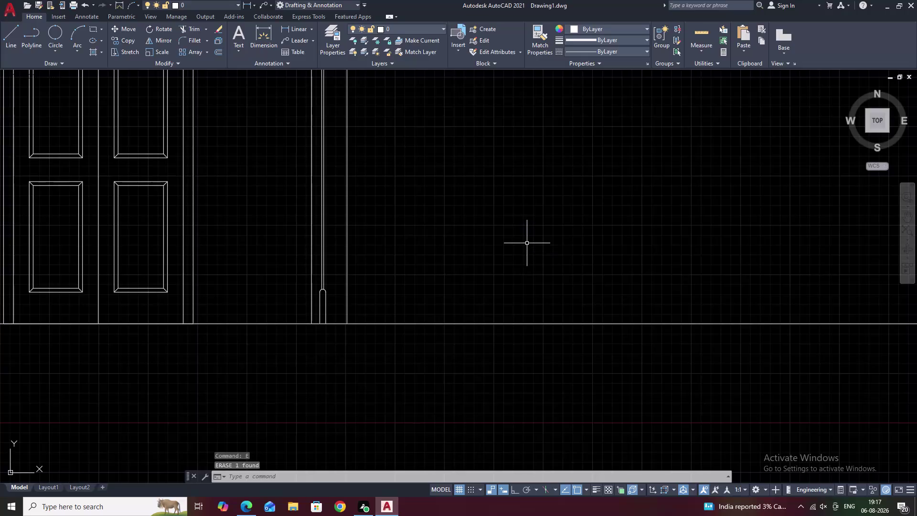
Pan and zoom around the door frame, panels and slot to inspect the area beside the door.
scroll(down, 3)
middle_drag(515, 218, 525, 257)
scroll(up, 3)
middle_drag(478, 232, 505, 139)
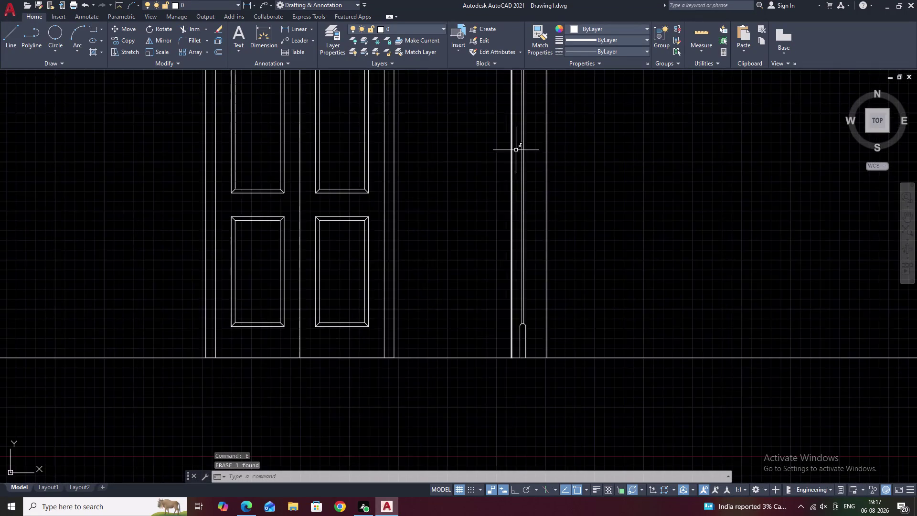
scroll(up, 3)
middle_drag(549, 160, 557, 124)
scroll(down, 3)
middle_drag(551, 170, 553, 153)
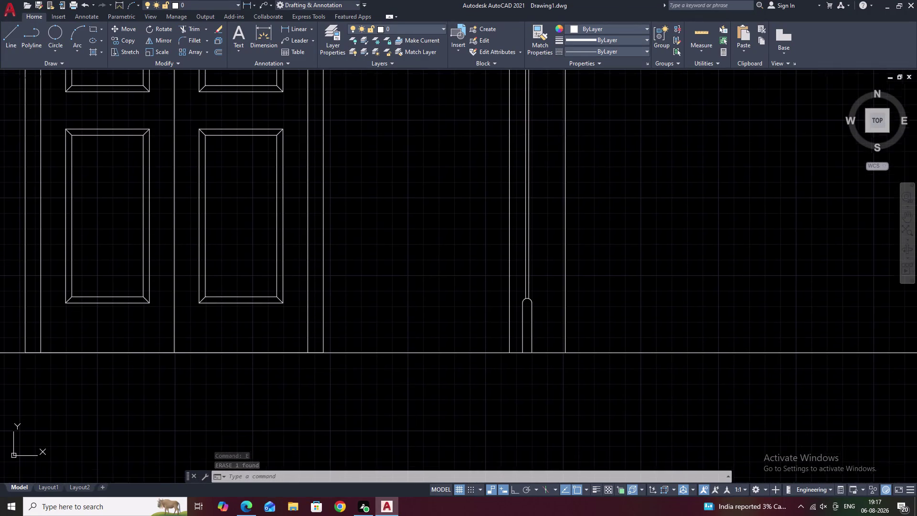
scroll(up, 3)
scroll(up, 3)
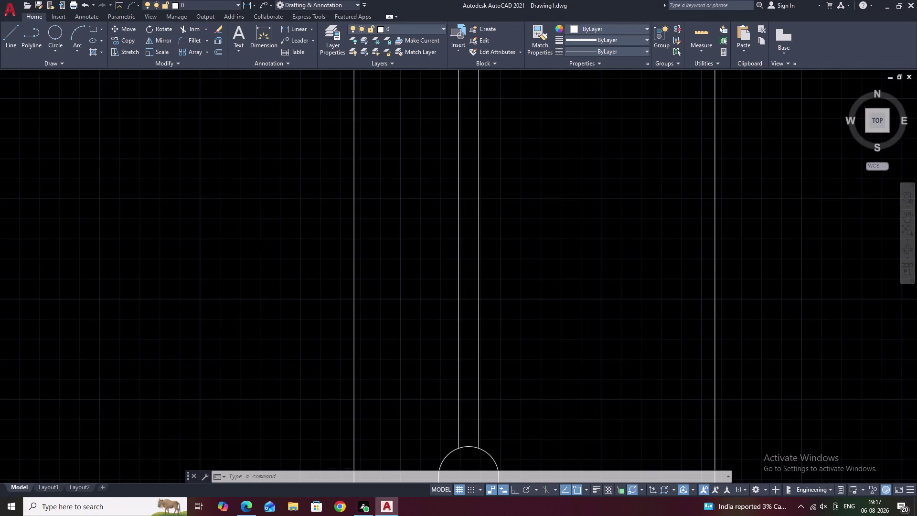
scroll(down, 3)
middle_drag(498, 295, 502, 232)
scroll(up, 3)
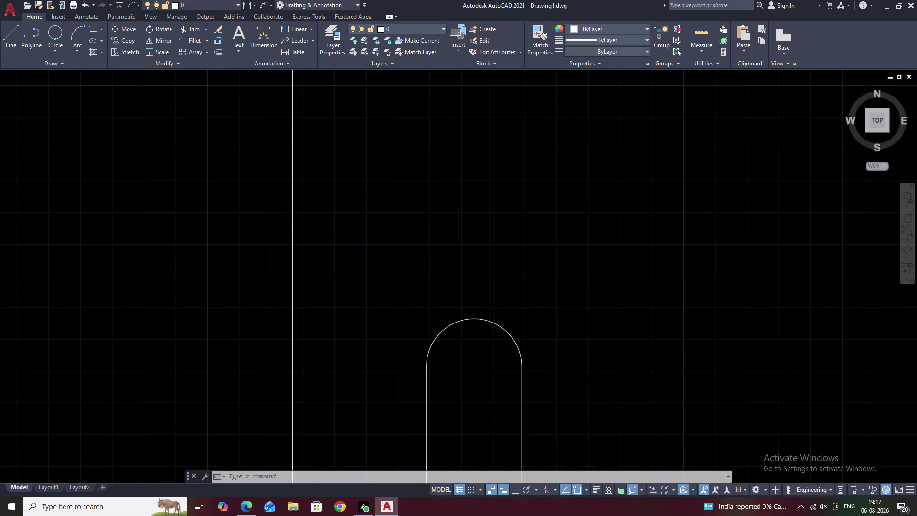
scroll(down, 3)
middle_drag(501, 268, 501, 334)
middle_drag(484, 188, 481, 275)
scroll(up, 3)
middle_drag(514, 305, 519, 255)
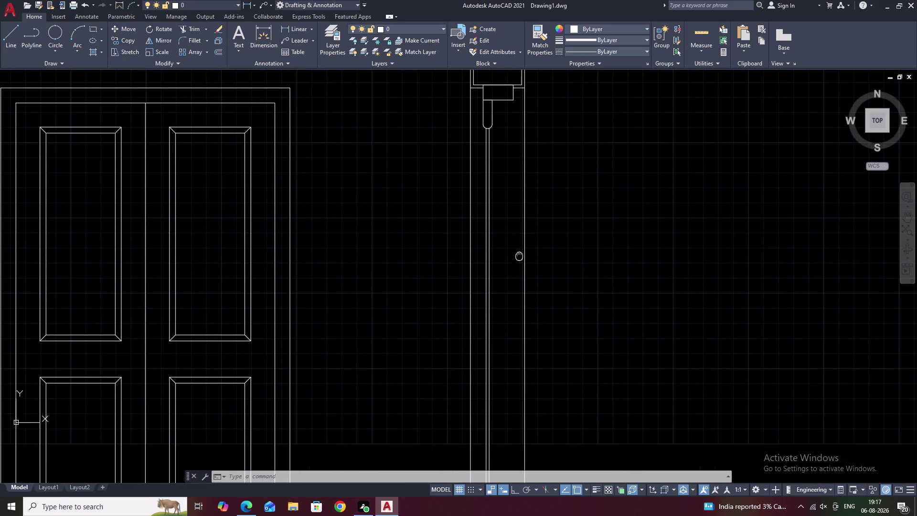
middle_drag(478, 308, 509, 233)
middle_drag(547, 309, 547, 243)
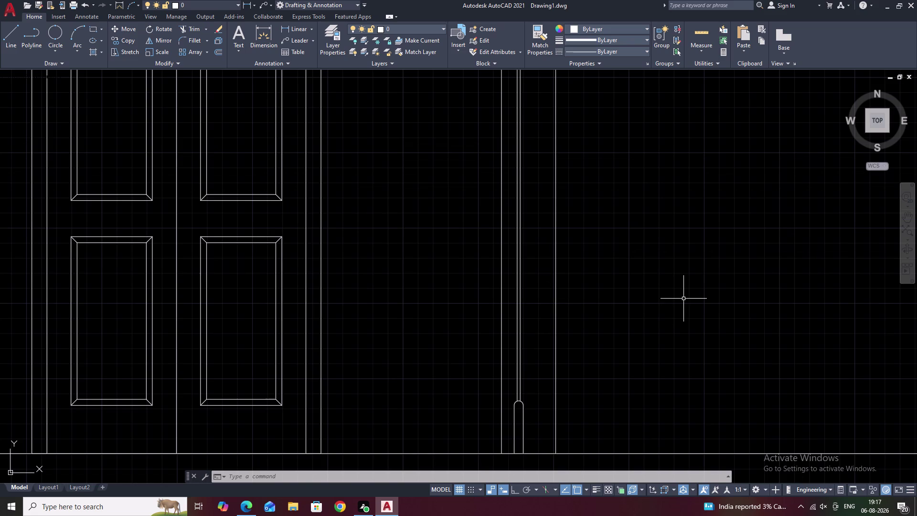
Draw a small, narrow upright rectangle right of the door frame using exact dimensions.
text(REC)
key(space)
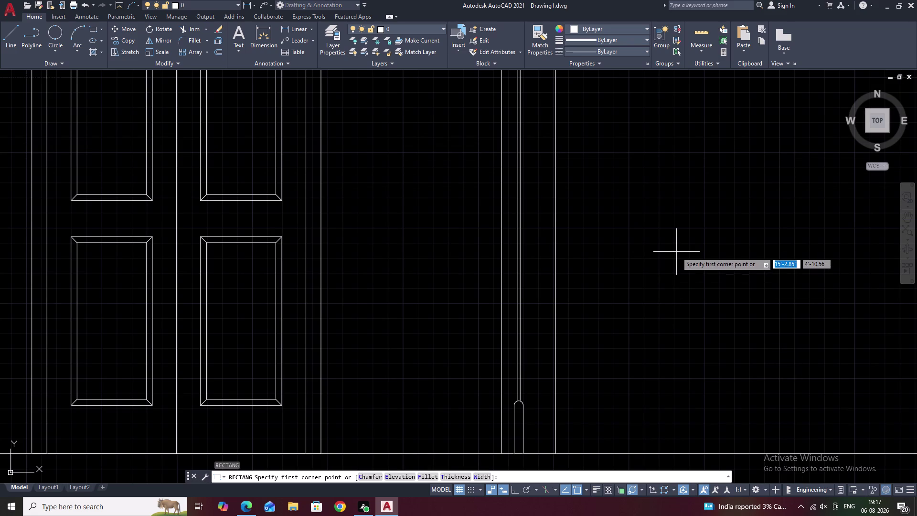
key(d)
key(BackSpace)
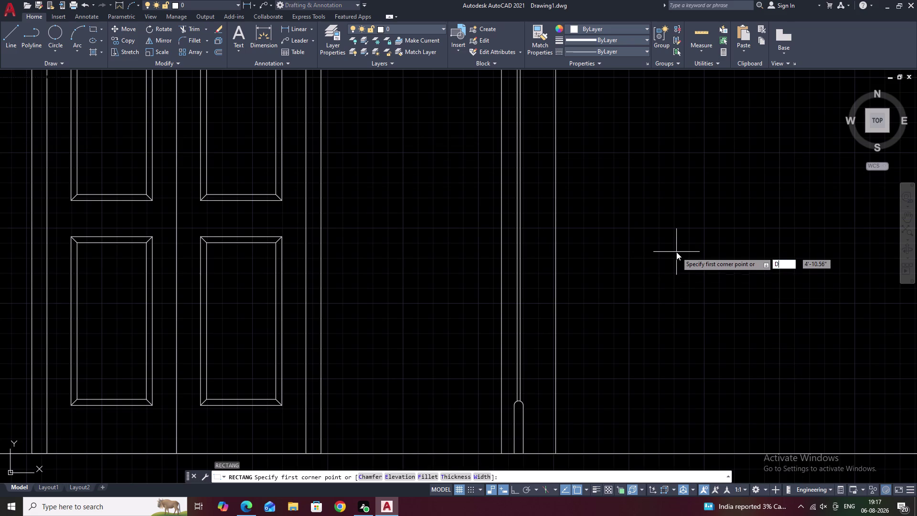
click(676, 251)
text(D)
key(space)
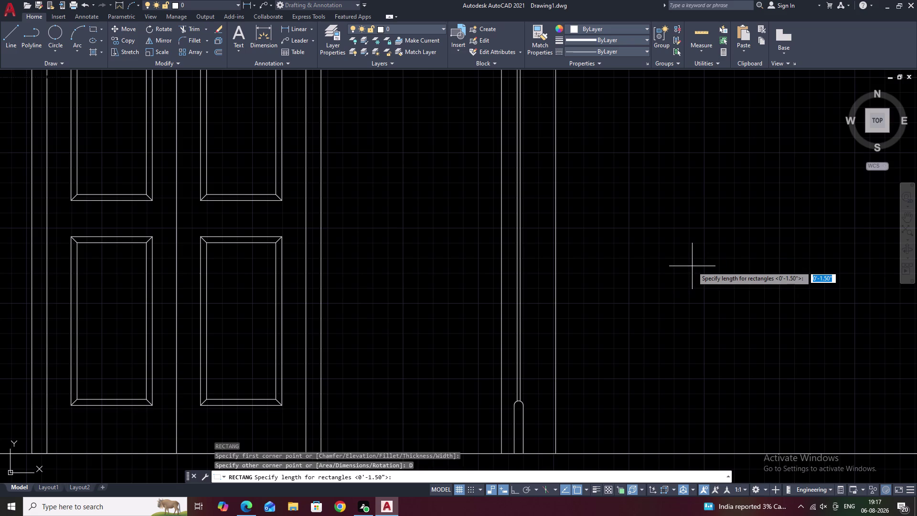
key(space)
key(space)
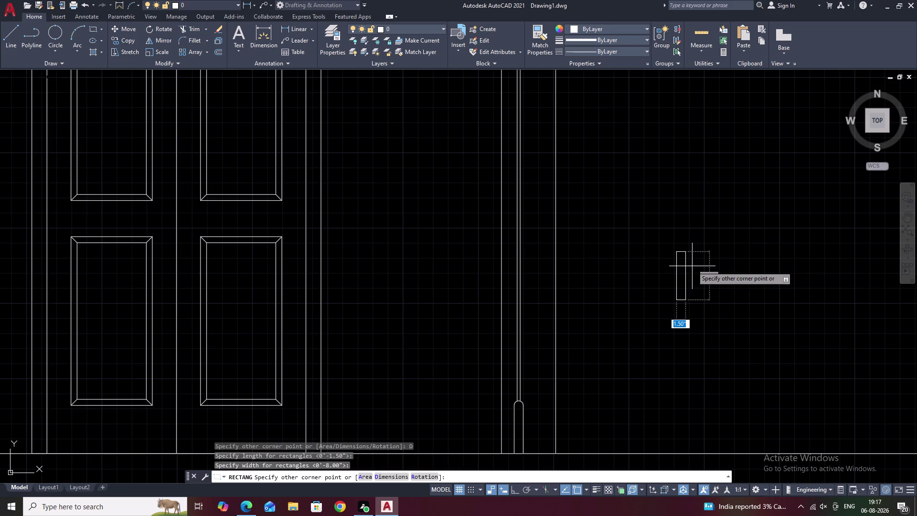
click(692, 266)
key(Escape)
key(Escape)
key(Escape)
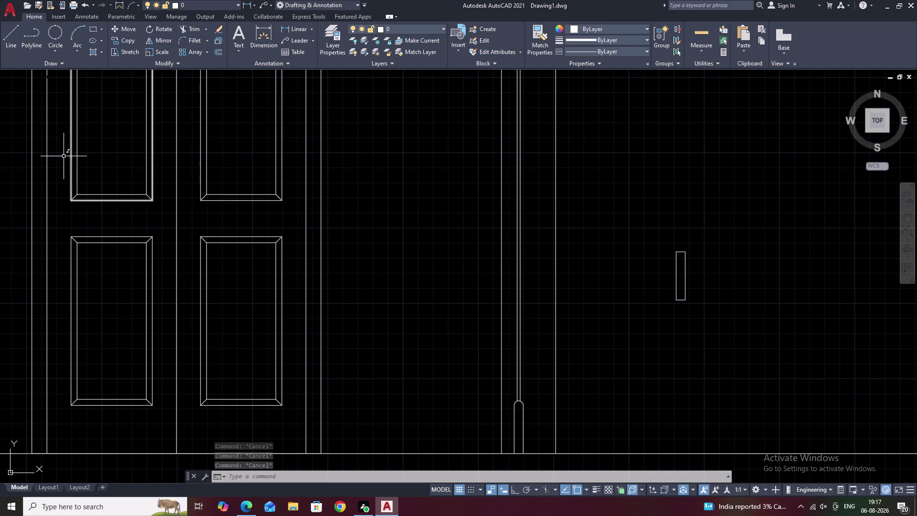
click(54, 28)
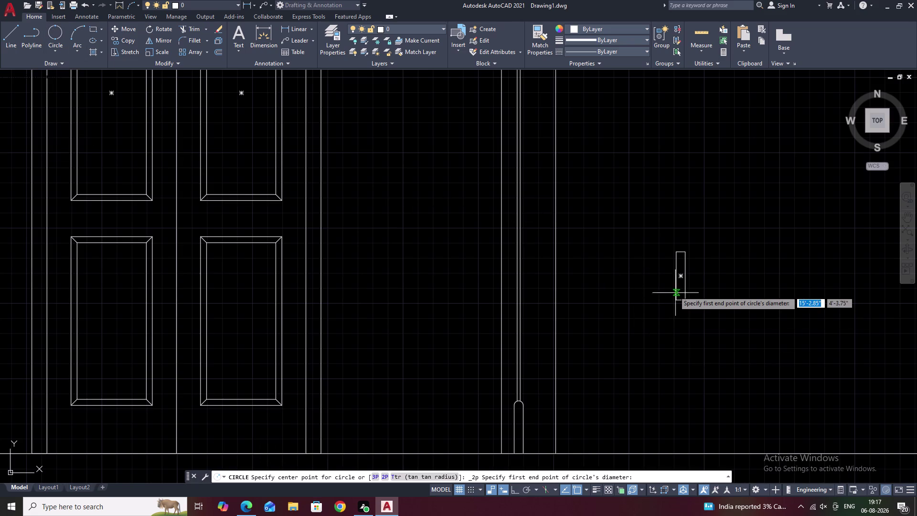
Draw a two-point circle across the rectangle's bottom end, discarding two misplaced top circles.
scroll(up, 3)
click(678, 333)
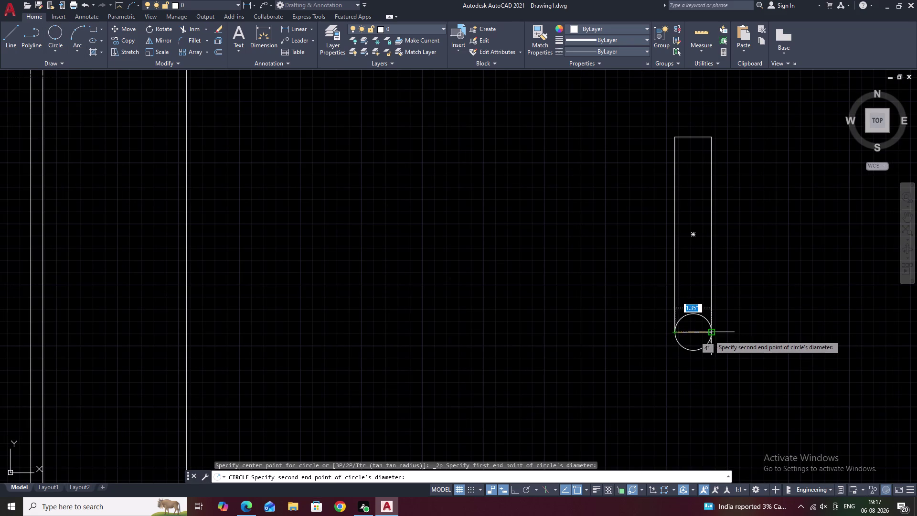
click(710, 335)
key(space)
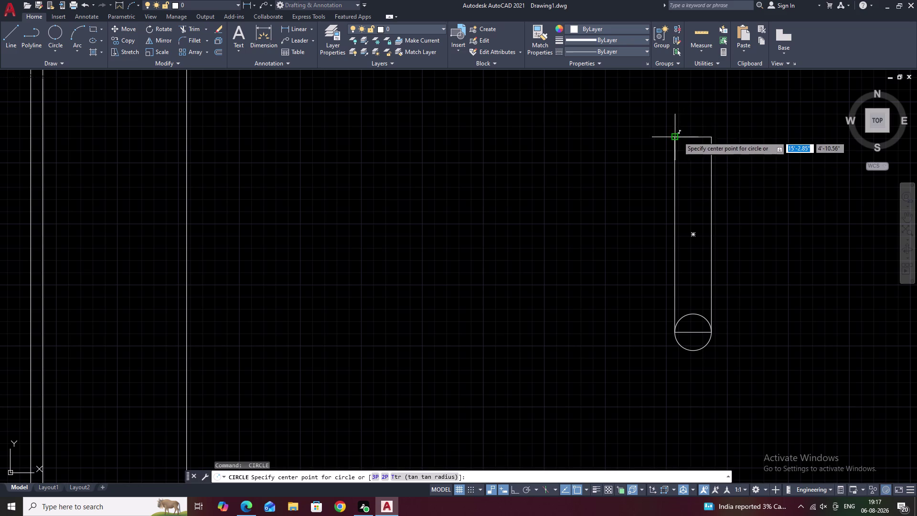
click(677, 137)
key(Escape)
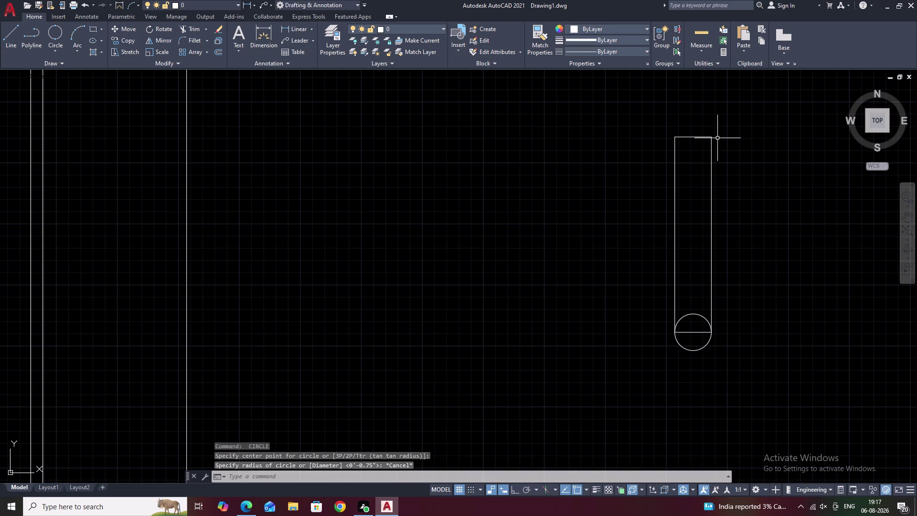
key(space)
click(712, 138)
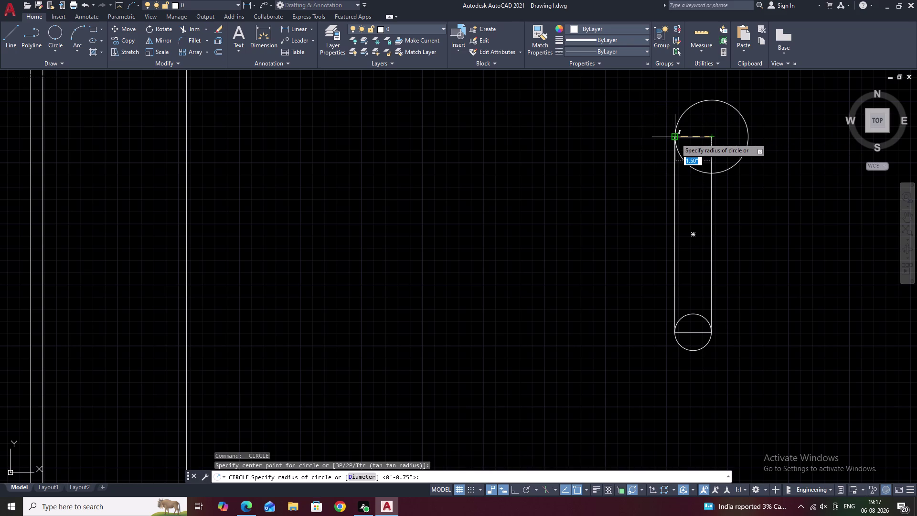
key(Escape)
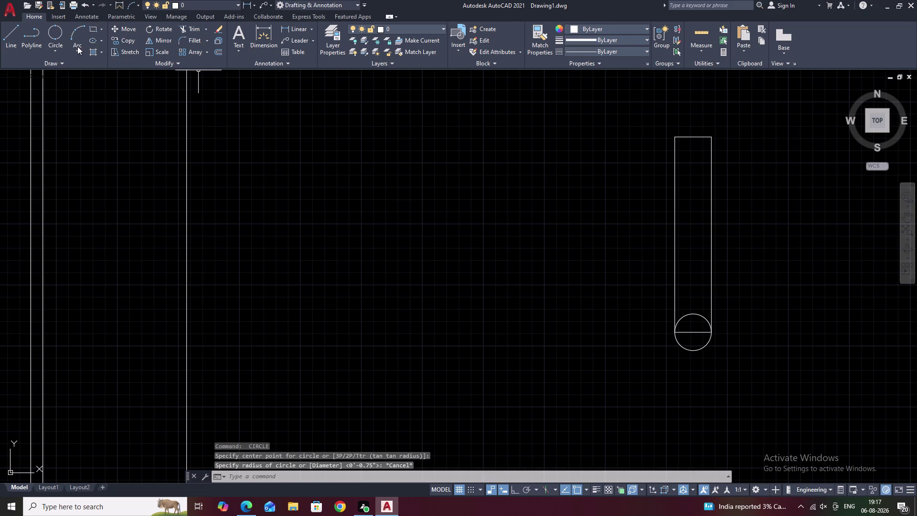
Draw a two-point circle across the rectangle's top end, between its top corners.
click(54, 38)
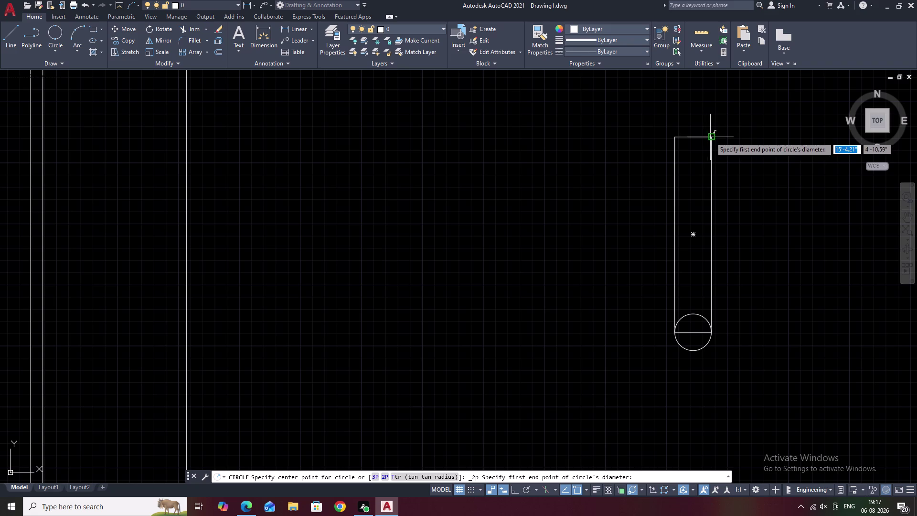
click(710, 138)
click(677, 137)
key(Escape)
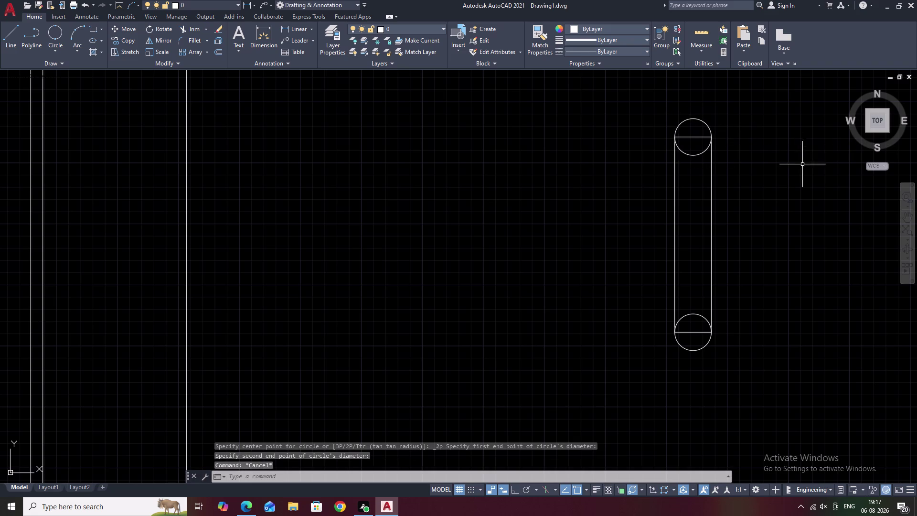
text(TR)
key(space)
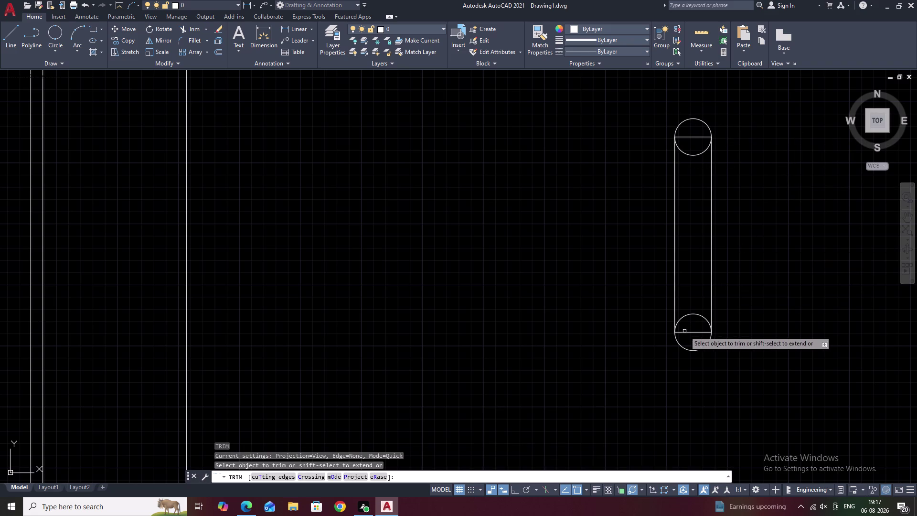
Fence-trim the inner circle halves and rectangle end lines, then select the finished slot.
drag(691, 339, 698, 289)
scroll(down, 3)
middle_drag(694, 257, 695, 322)
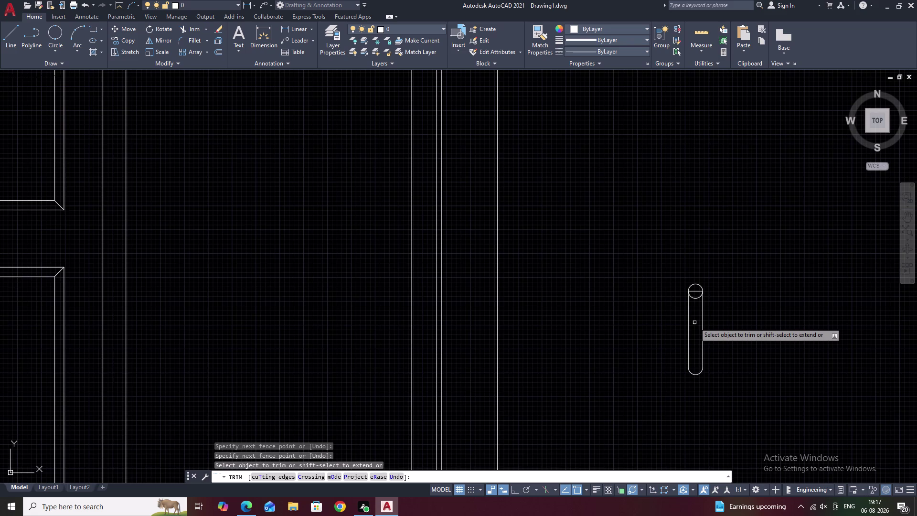
scroll(up, 3)
drag(697, 242, 693, 270)
scroll(down, 3)
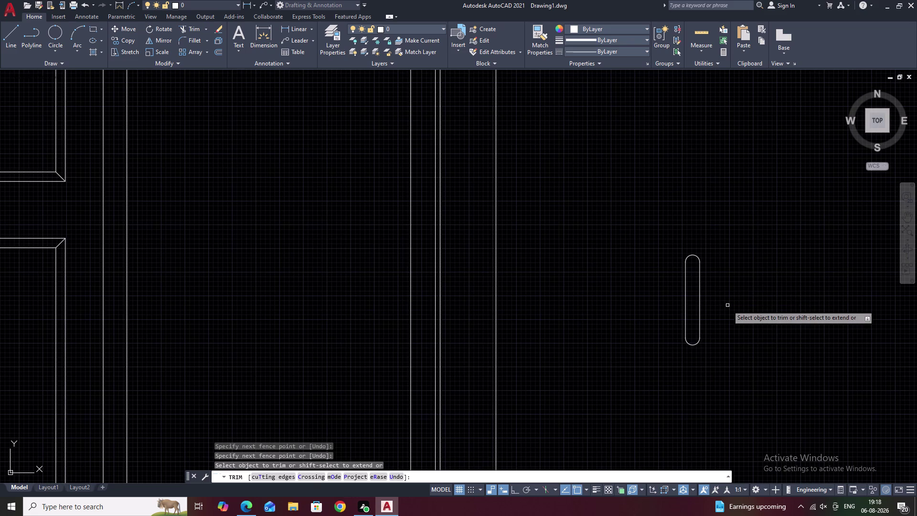
middle_click(727, 305)
key(Escape)
drag(745, 252, 712, 366)
key(Escape)
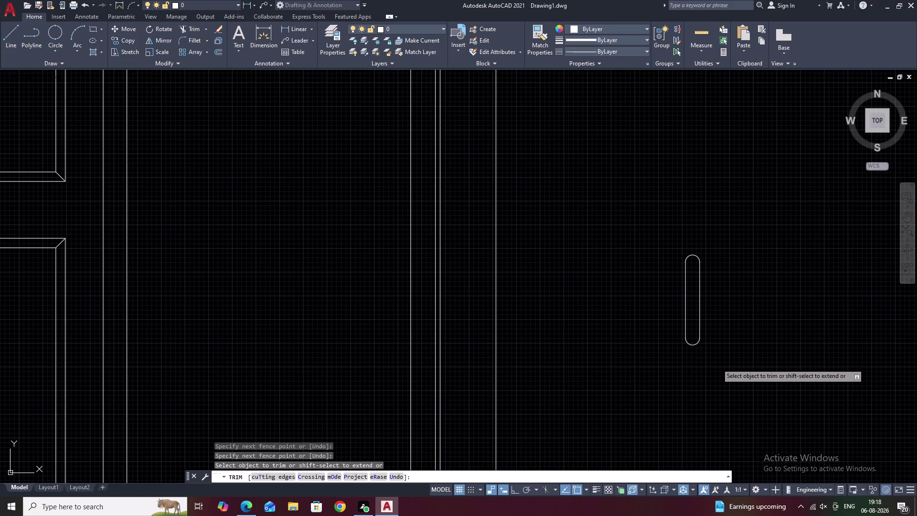
drag(739, 248, 711, 364)
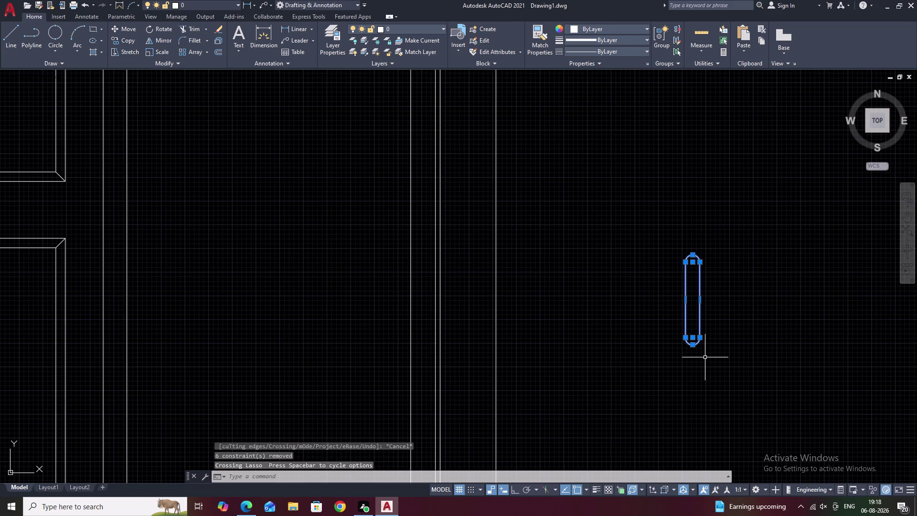
key(m)
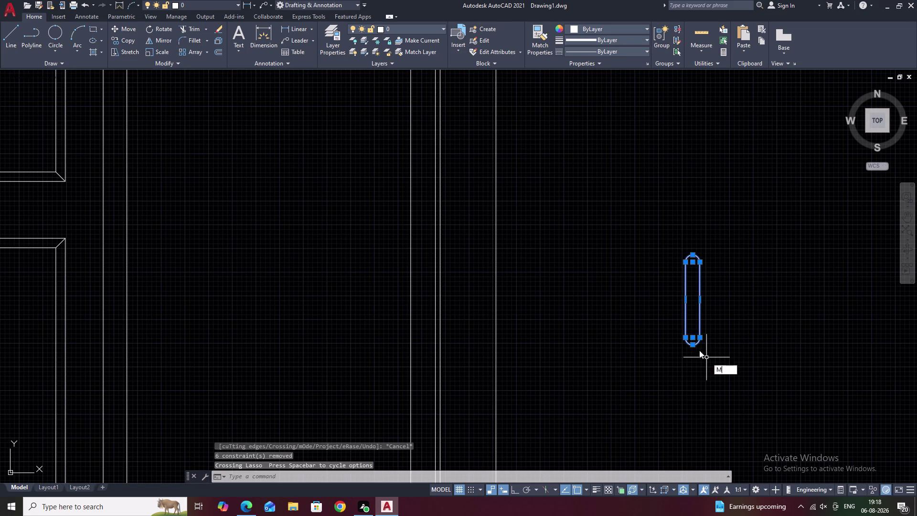
key(space)
click(691, 346)
scroll(down, 3)
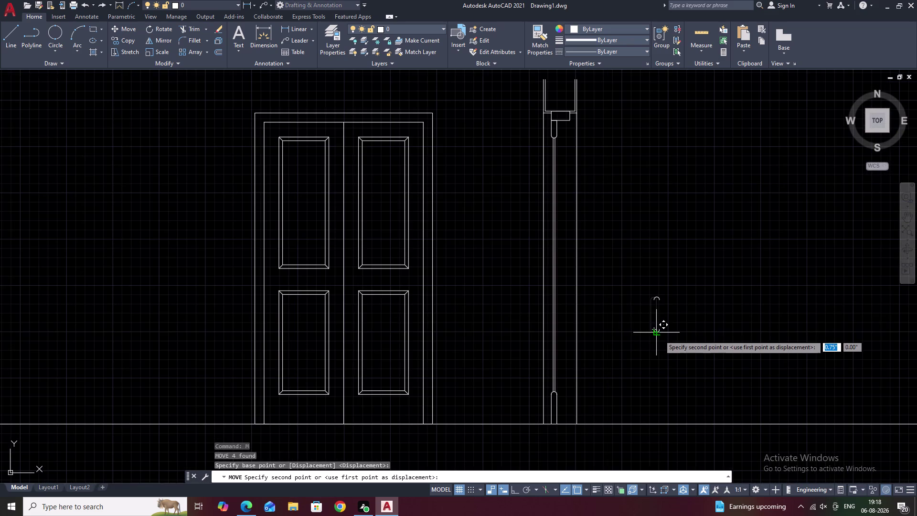
scroll(up, 3)
key(Escape)
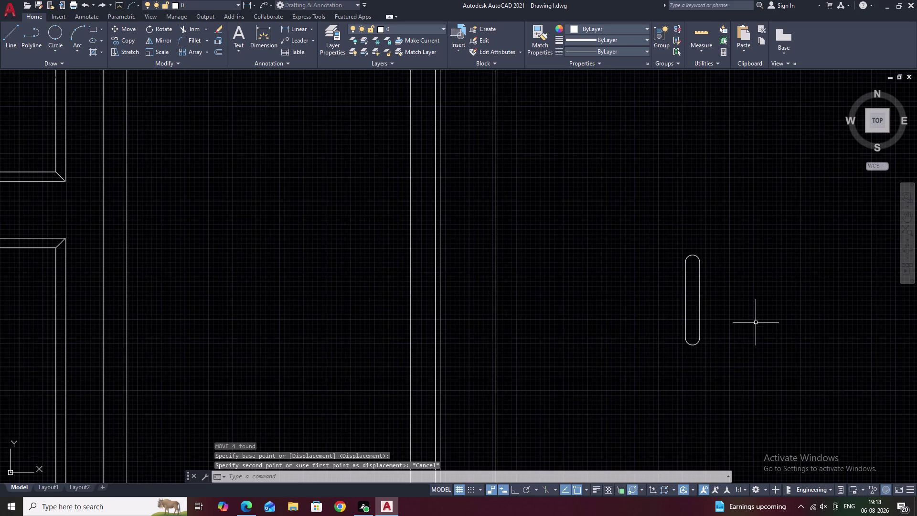
drag(720, 252, 681, 257)
key(Escape)
middle_drag(628, 291, 665, 213)
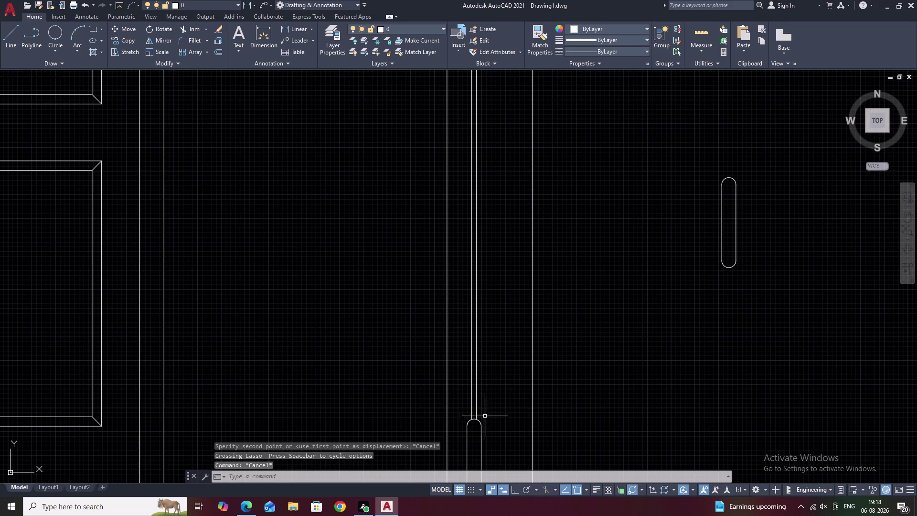
Zoom out to show the full double door with the slot handle at its right.
scroll(up, 3)
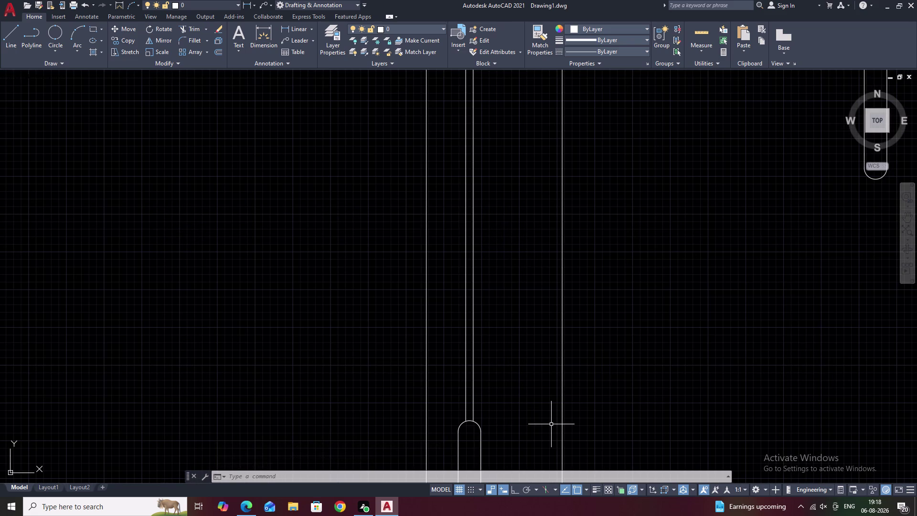
scroll(down, 3)
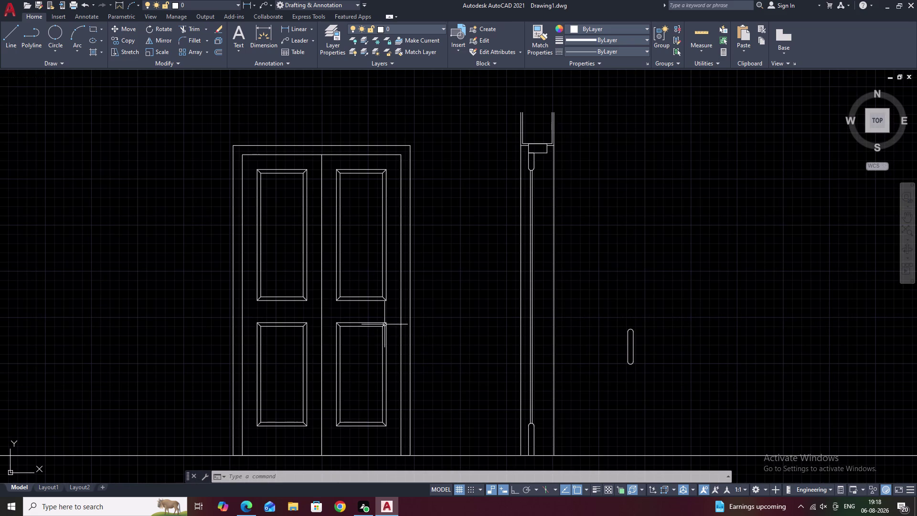
click(666, 328)
drag(666, 327, 635, 379)
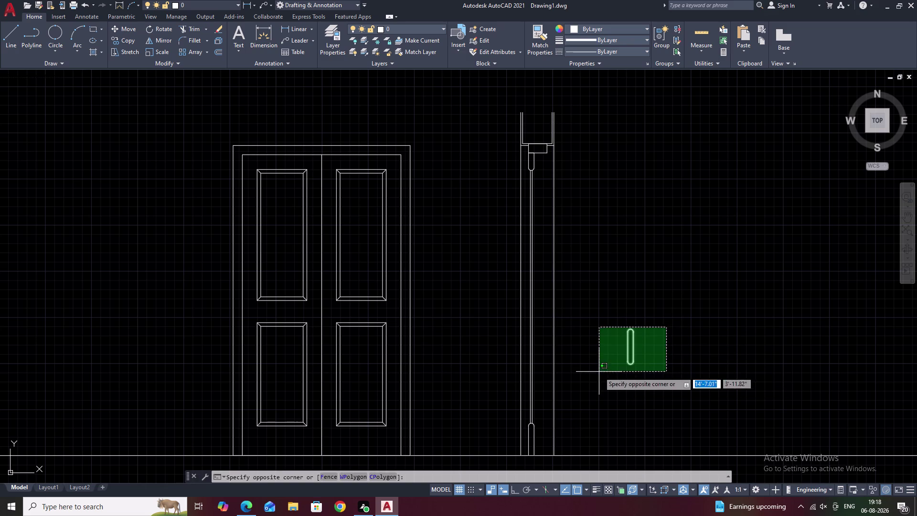
click(599, 372)
text(M)
key(space)
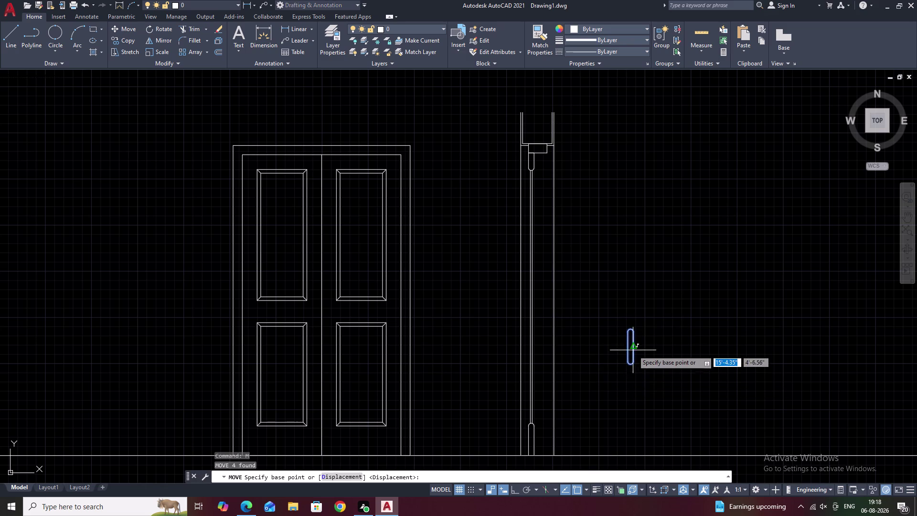
click(632, 367)
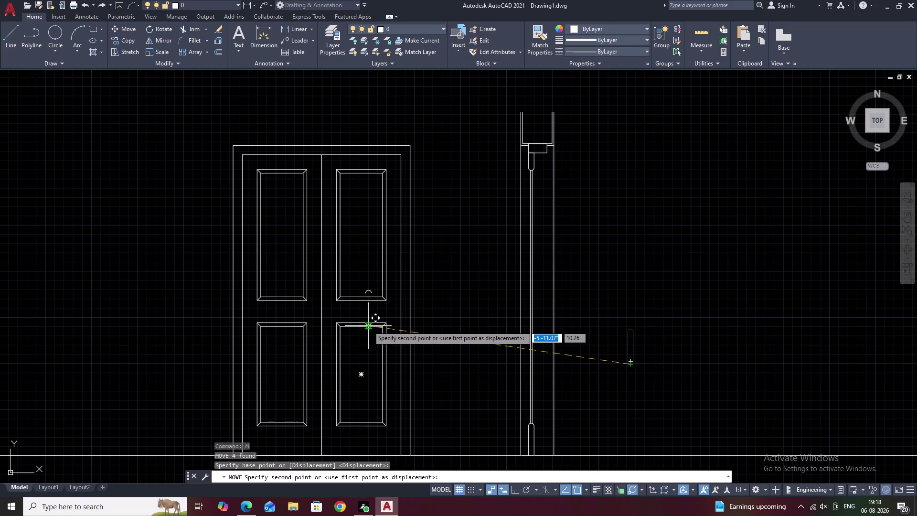
scroll(up, 3)
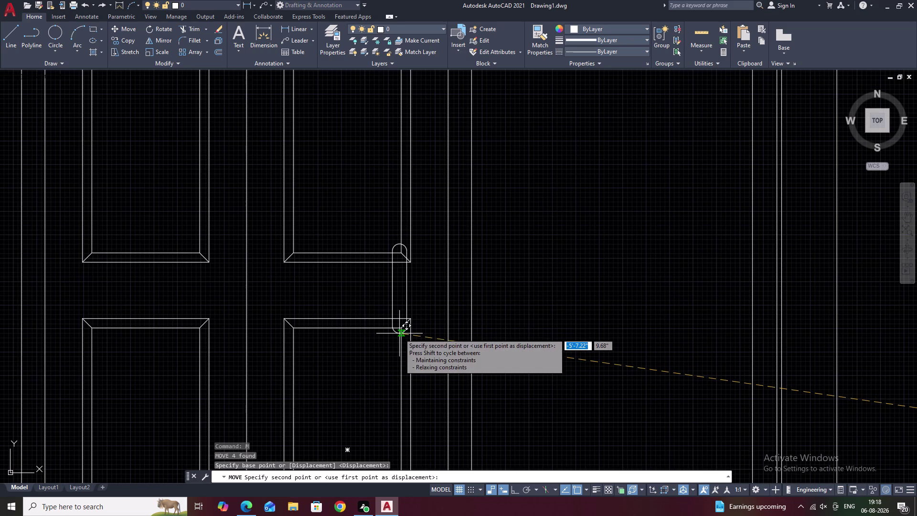
key(Escape)
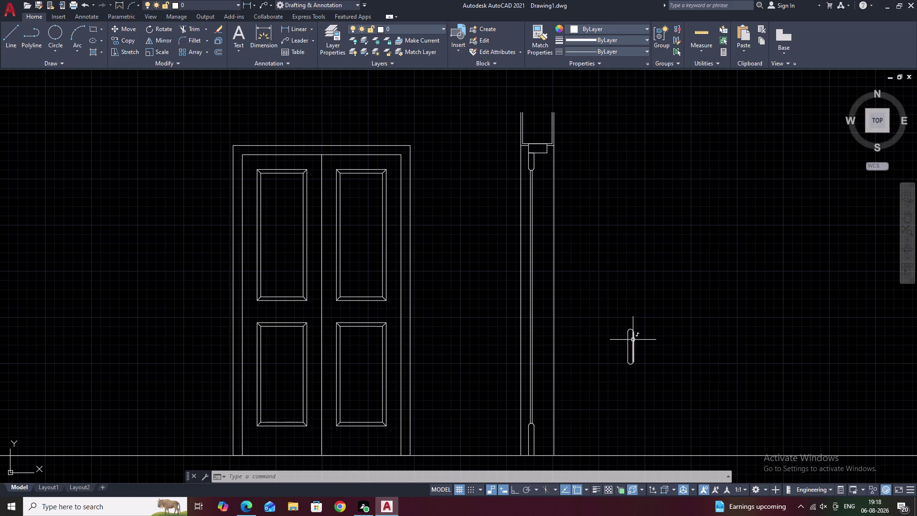
key(Escape)
drag(659, 333, 603, 393)
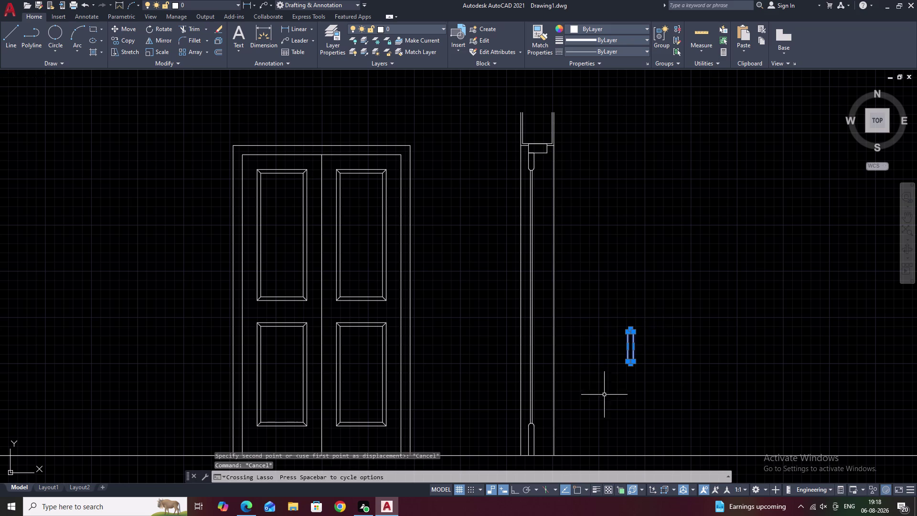
scroll(up, 3)
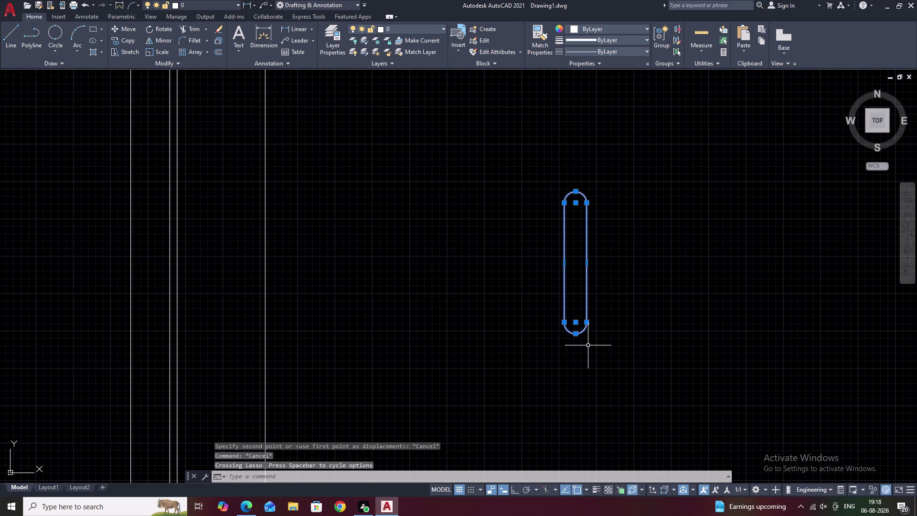
key(Escape)
scroll(up, 3)
click(574, 325)
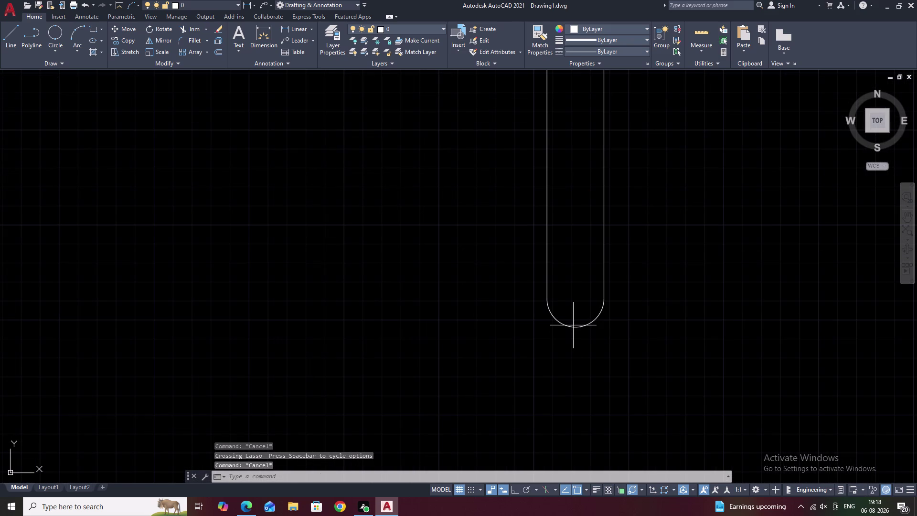
click(573, 328)
key(Escape)
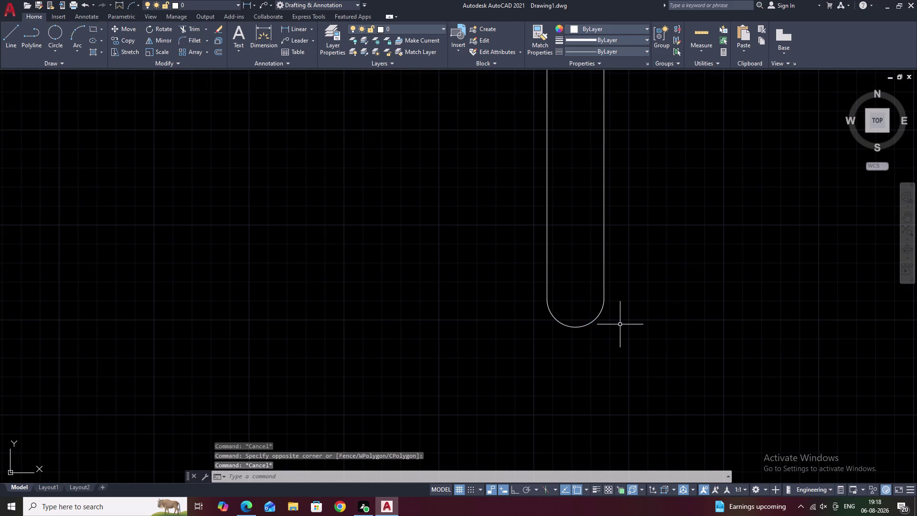
scroll(down, 3)
scroll(down, 3)
drag(646, 282, 613, 361)
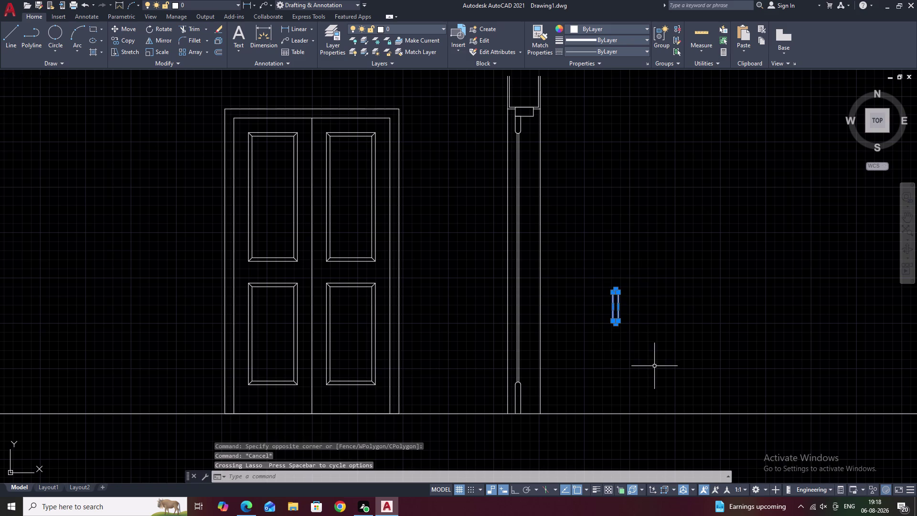
key(Escape)
key(Escape)
scroll(up, 3)
scroll(up, 3)
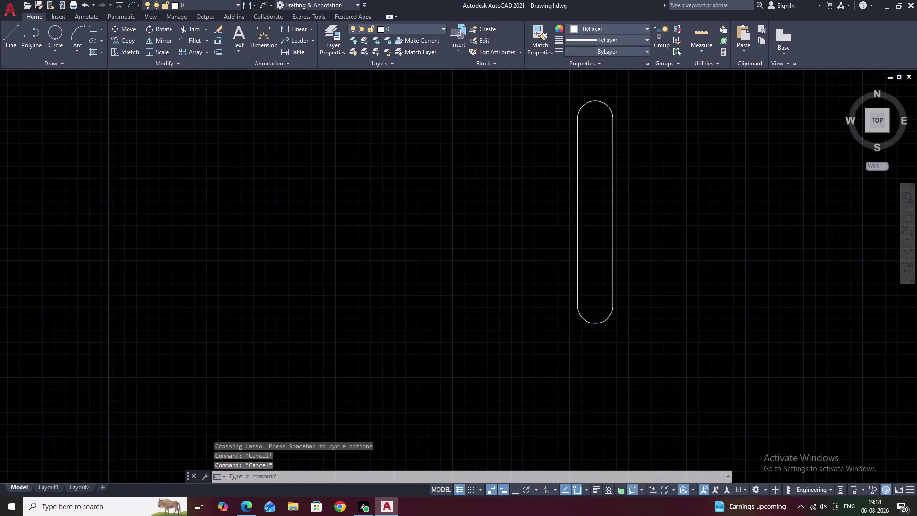
click(593, 327)
key(Escape)
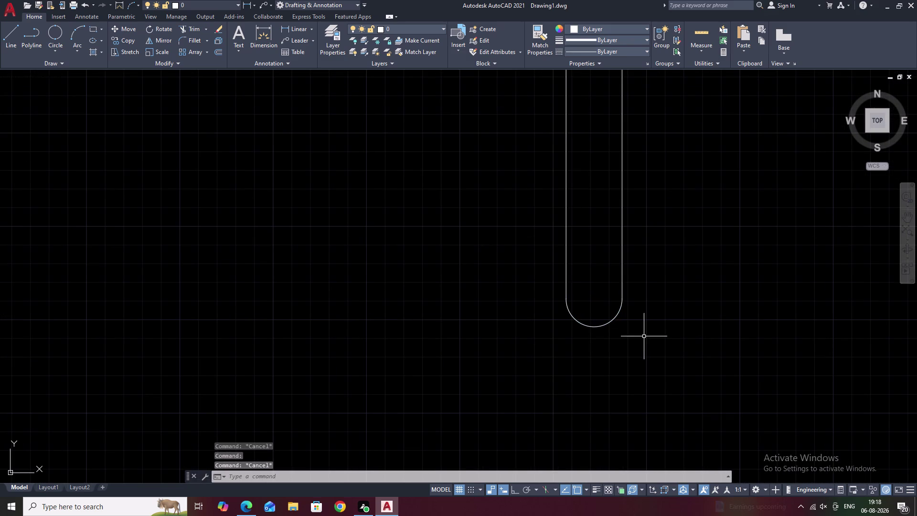
scroll(down, 3)
middle_drag(709, 313, 653, 363)
drag(680, 264, 519, 383)
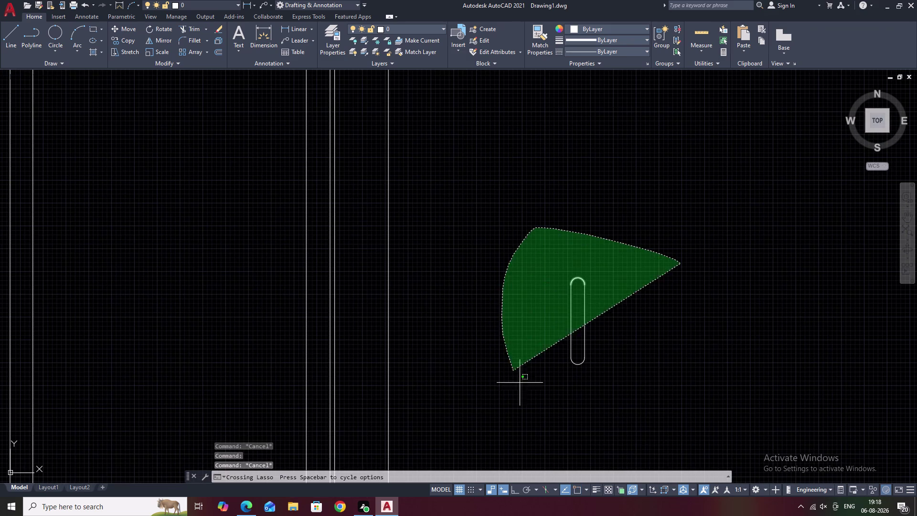
drag(519, 382, 666, 441)
key(Escape)
key(Escape)
key(Escape)
key(Escape)
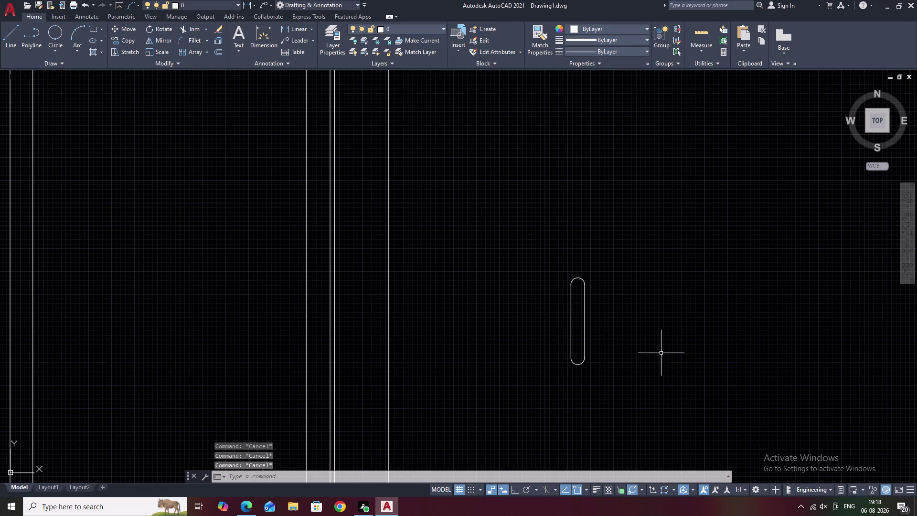
scroll(up, 3)
scroll(down, 3)
drag(662, 289, 651, 276)
drag(641, 270, 627, 262)
drag(611, 256, 624, 411)
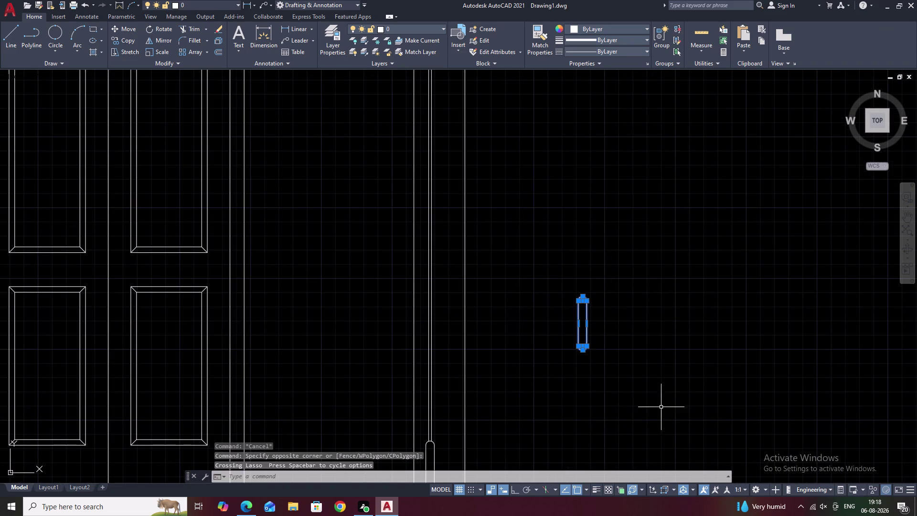
key(Escape)
key(Escape)
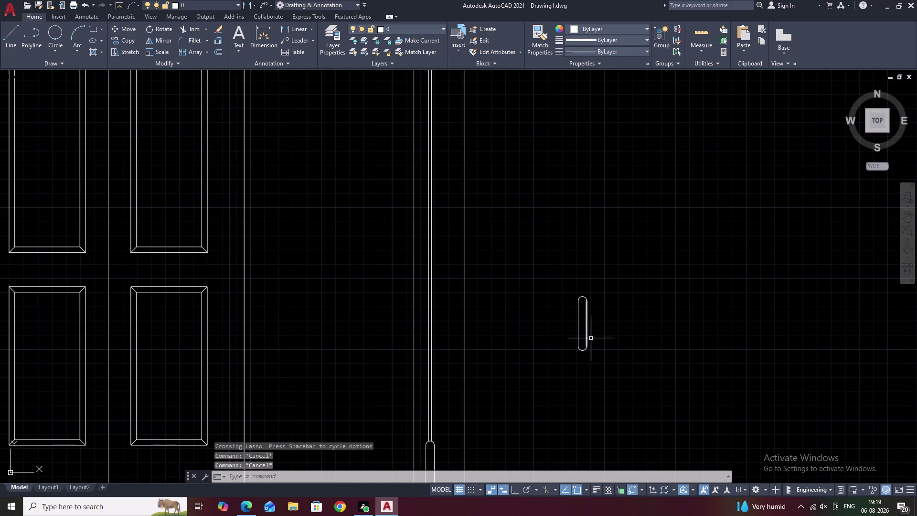
scroll(up, 3)
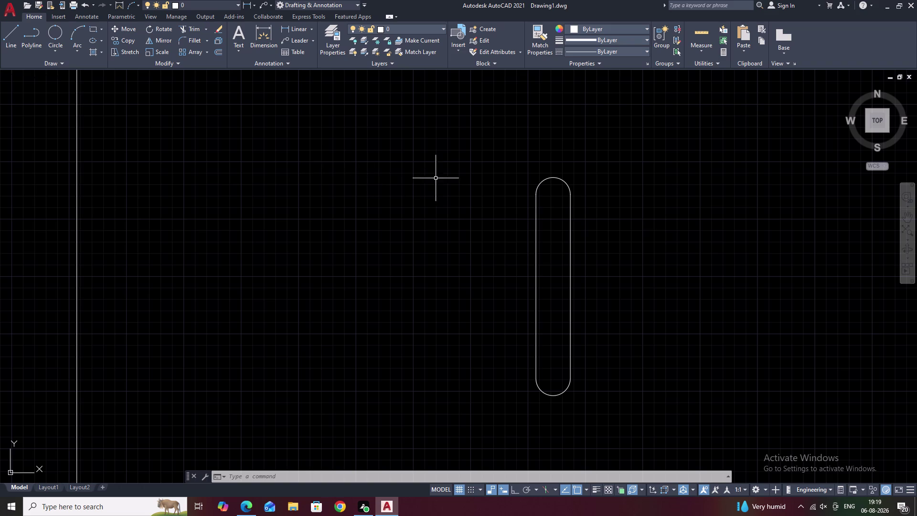
scroll(down, 3)
scroll(down, 3)
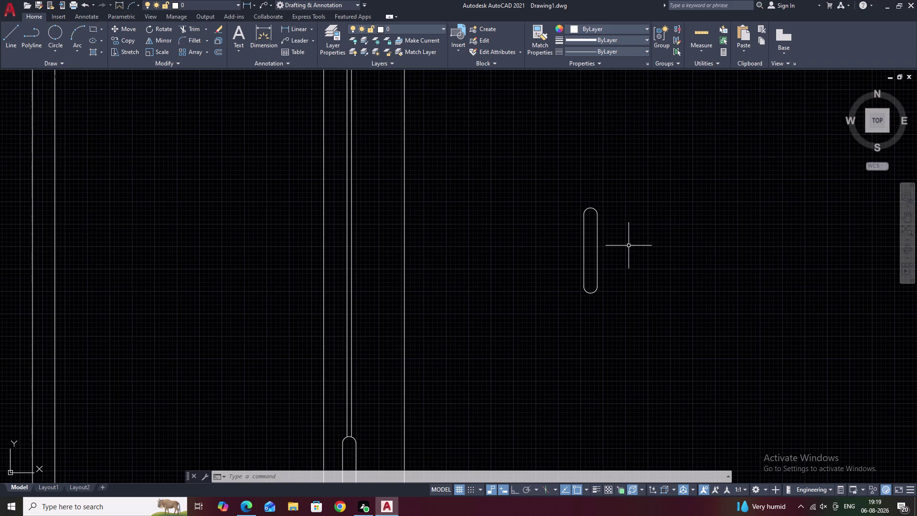
middle_drag(629, 248, 616, 210)
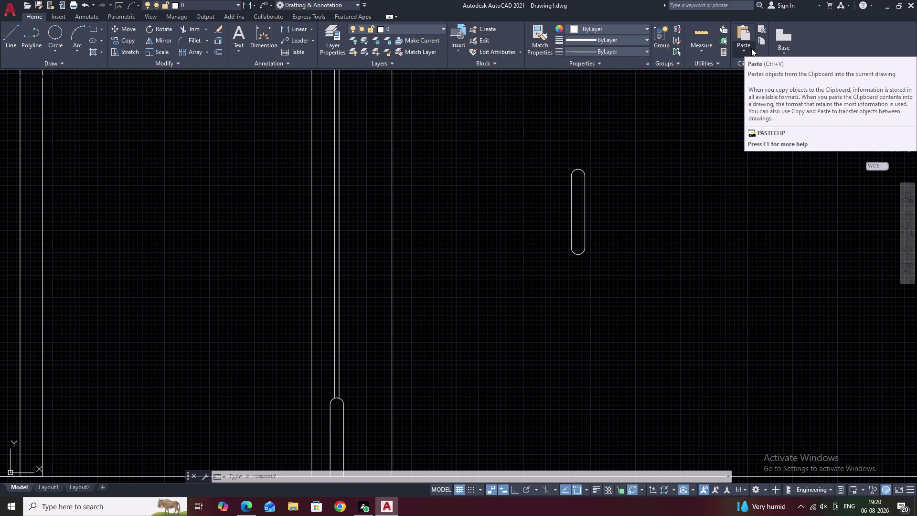
key(Escape)
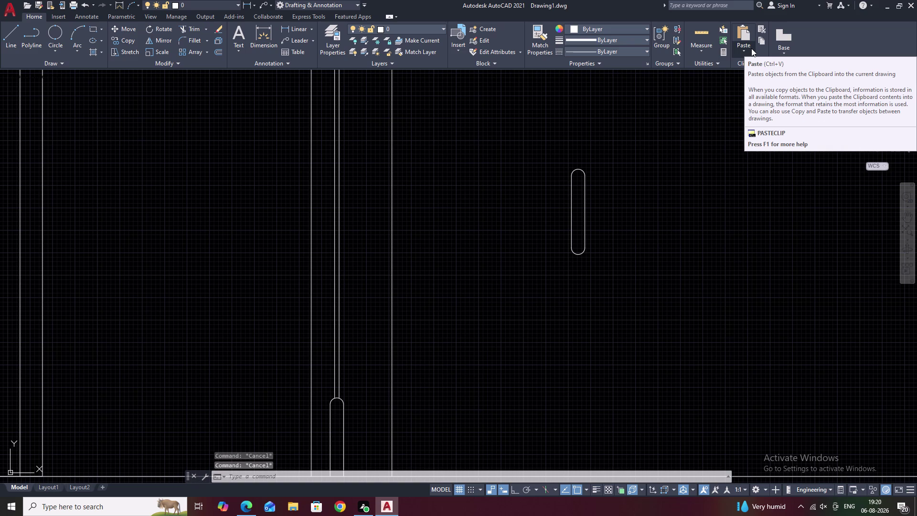
key(Escape)
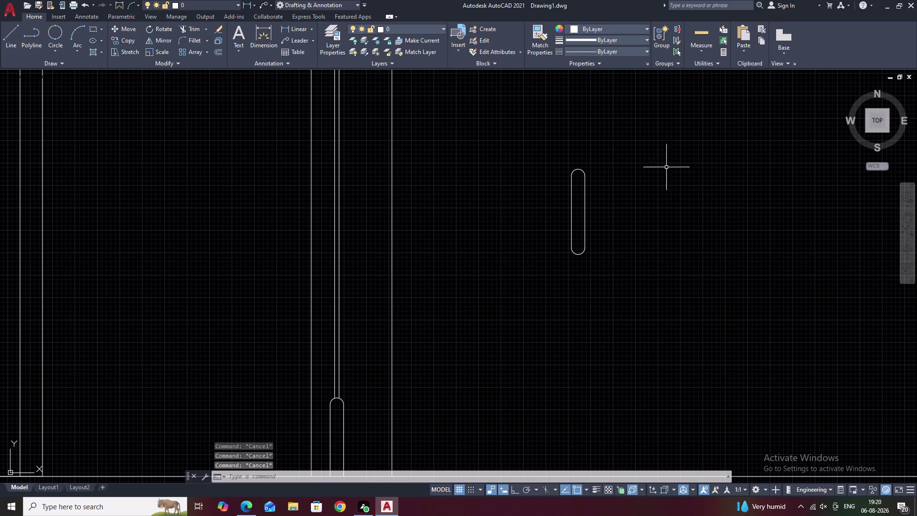
scroll(up, 3)
scroll(down, 3)
drag(607, 142, 510, 219)
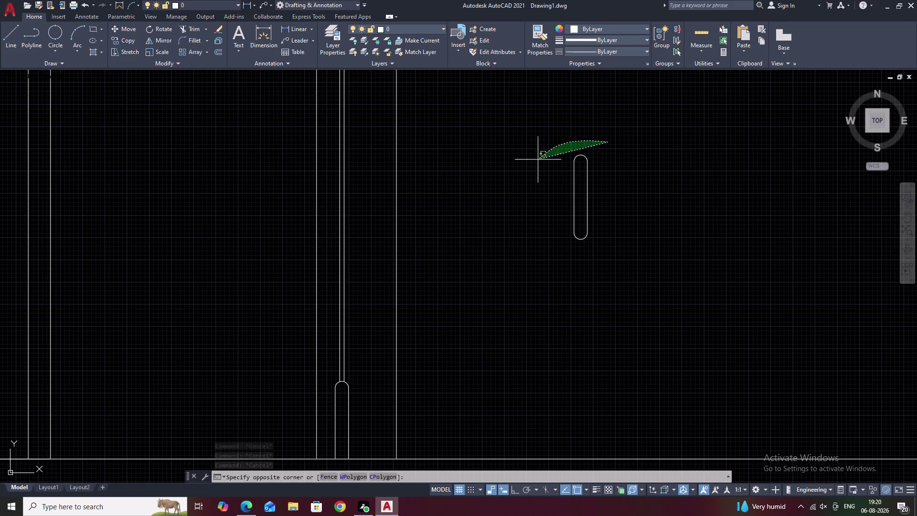
drag(509, 219, 514, 239)
key(Escape)
key(Escape)
key(Escape)
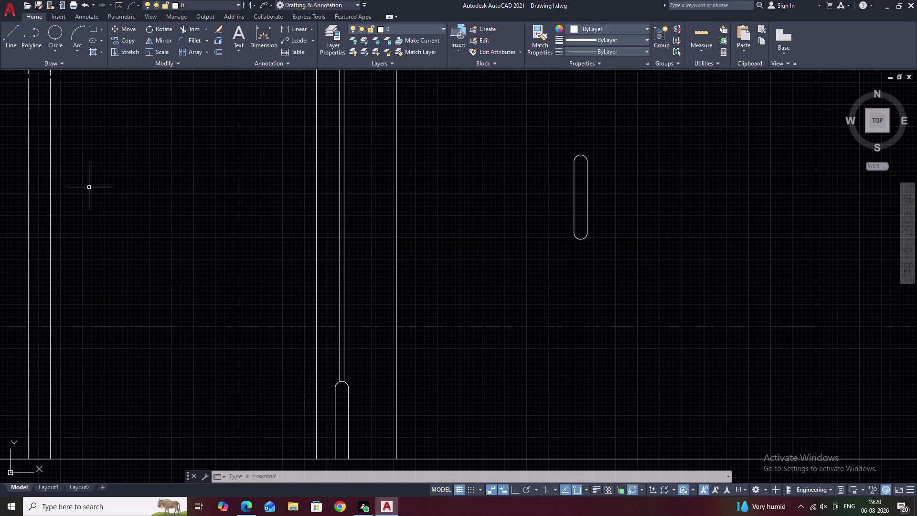
scroll(down, 3)
middle_drag(598, 232, 595, 236)
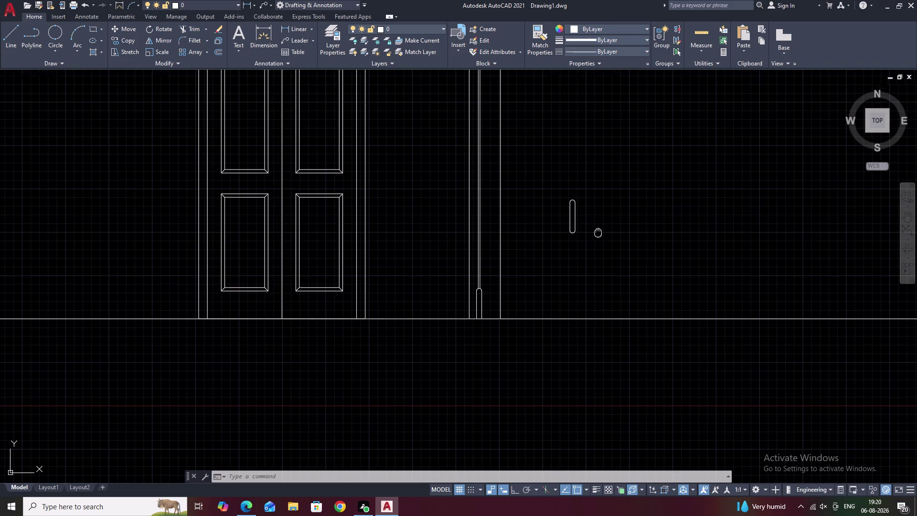
middle_drag(595, 237, 578, 245)
scroll(up, 3)
scroll(down, 3)
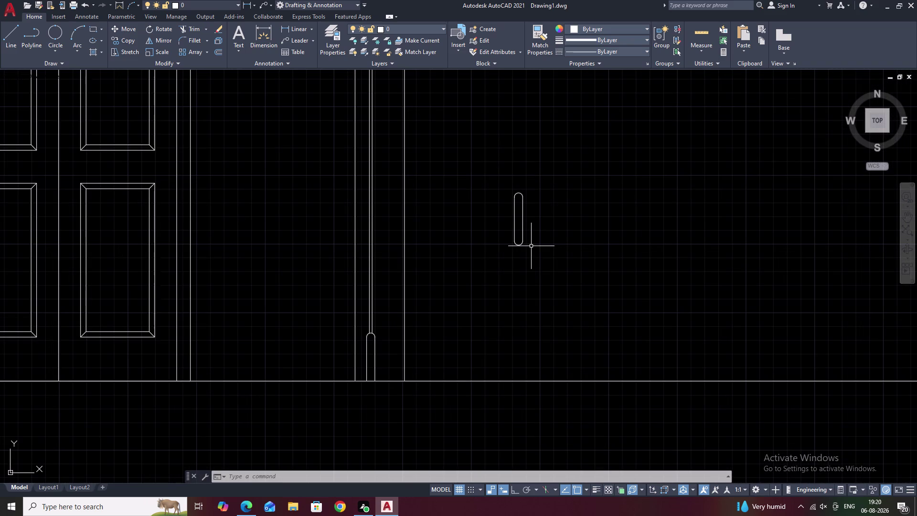